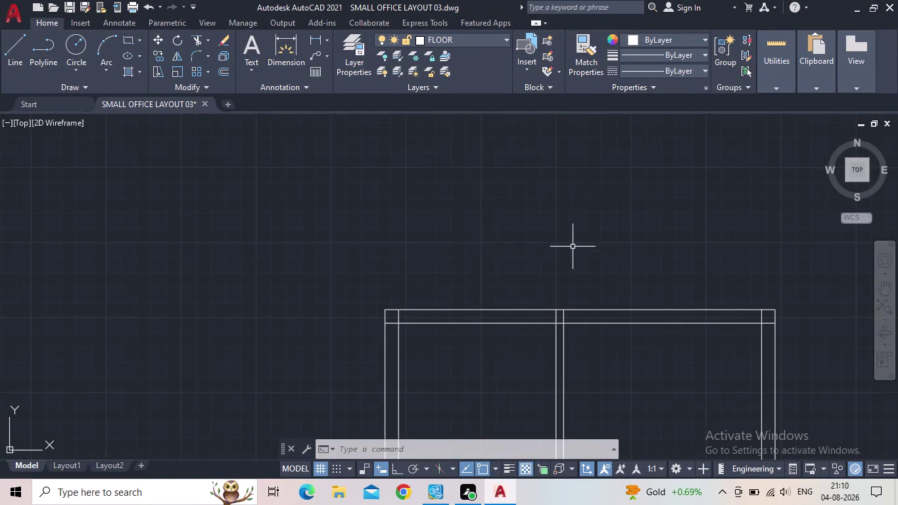
scroll(down, 3)
middle_drag(570, 245, 515, 187)
scroll(down, 3)
scroll(up, 3)
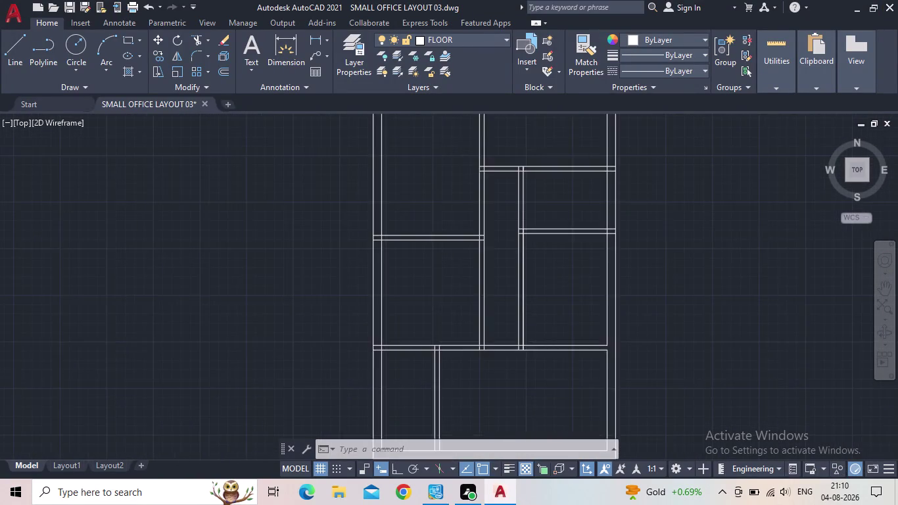
middle_drag(553, 247, 551, 296)
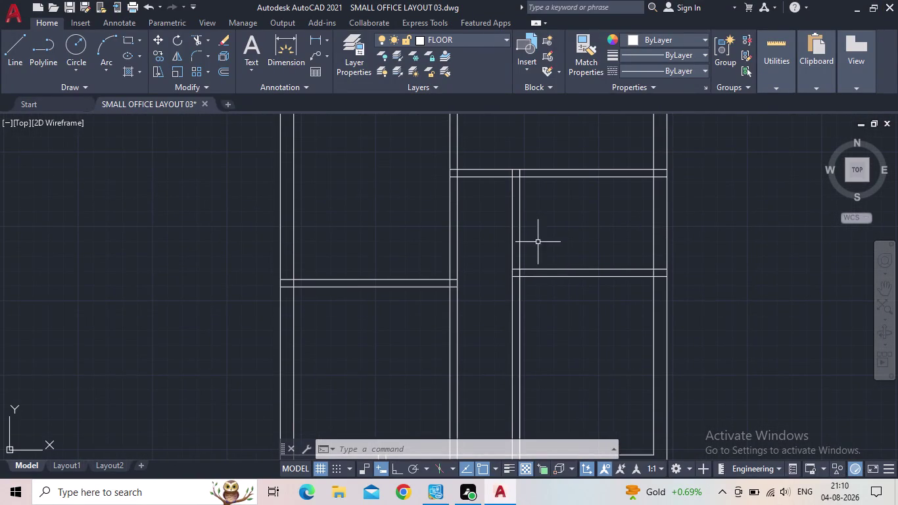
scroll(up, 3)
scroll(down, 3)
scroll(down, 3)
middle_drag(544, 223, 495, 245)
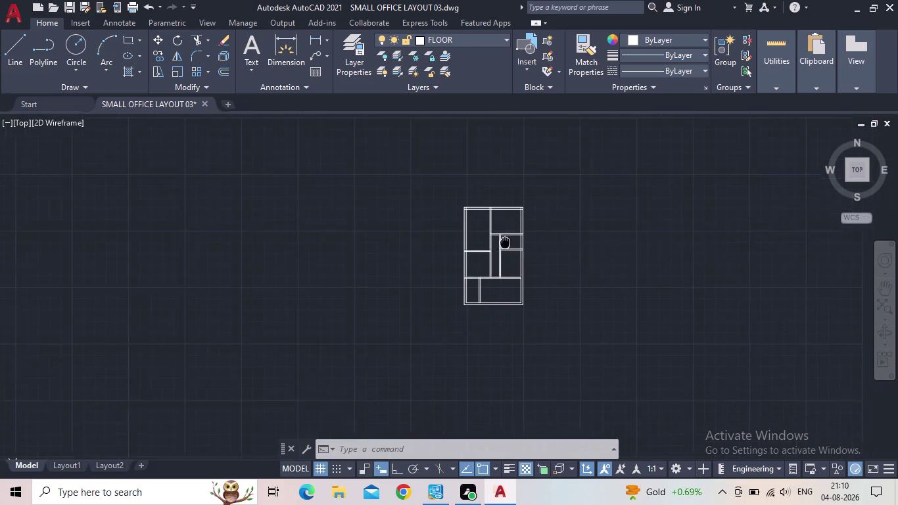
middle_drag(495, 245, 487, 247)
scroll(up, 3)
middle_drag(484, 255, 455, 271)
scroll(up, 3)
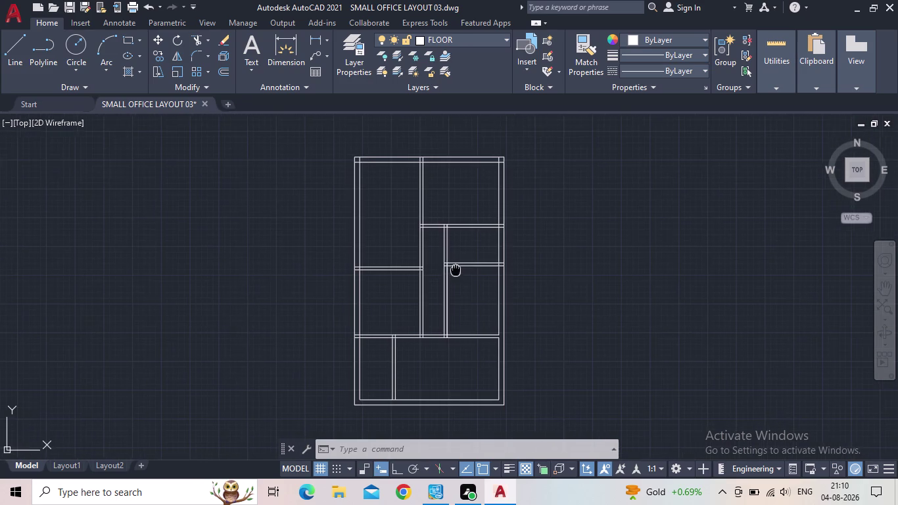
scroll(up, 3)
scroll(down, 3)
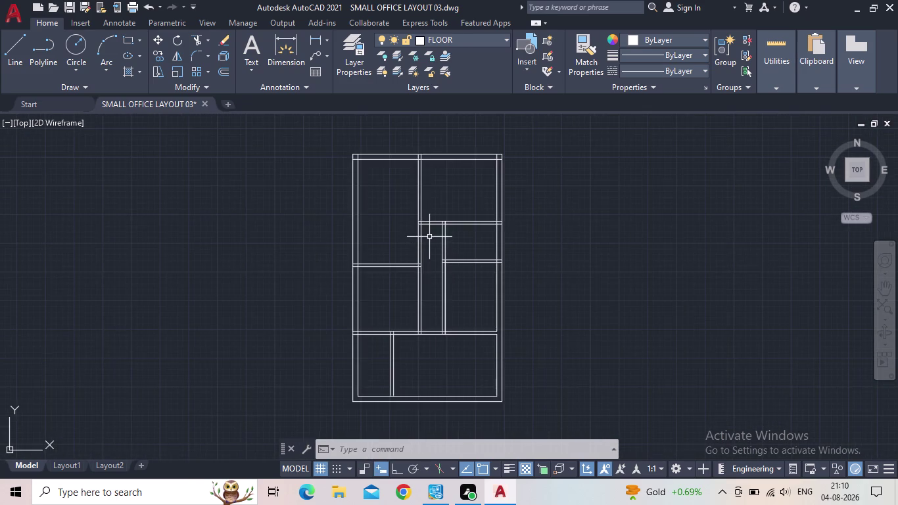
scroll(up, 3)
click(421, 217)
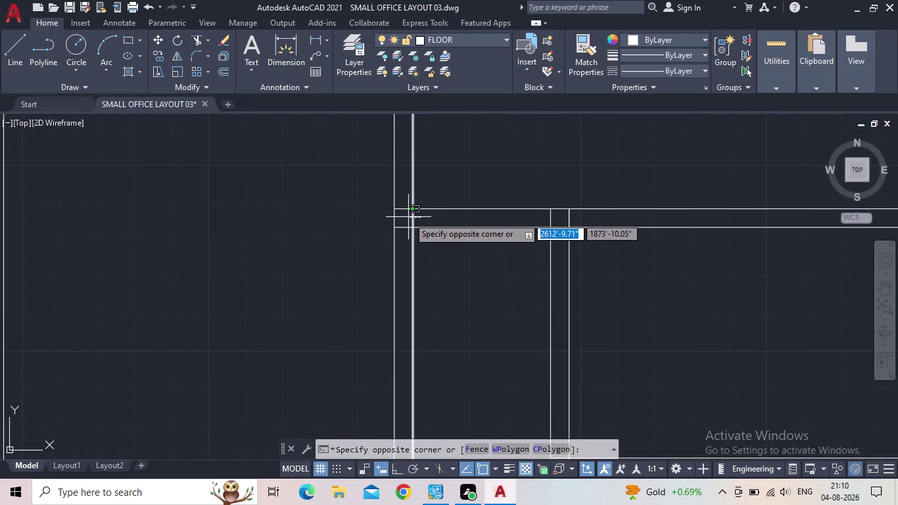
click(424, 216)
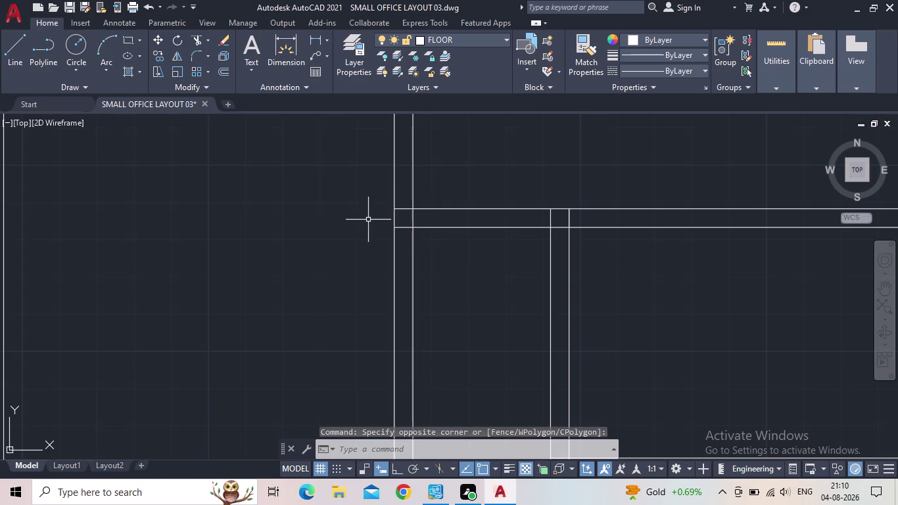
scroll(down, 3)
scroll(up, 3)
click(417, 221)
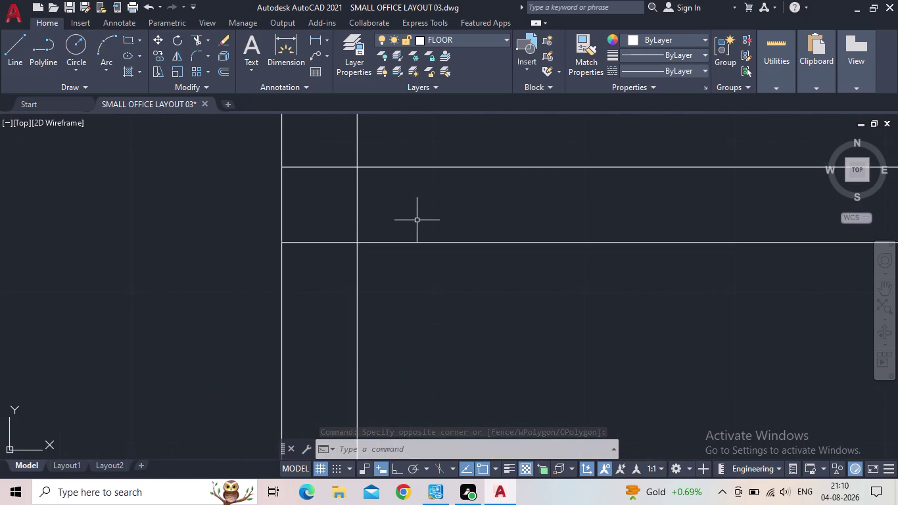
click(455, 223)
scroll(down, 3)
middle_click(458, 222)
scroll(up, 3)
drag(429, 220, 411, 222)
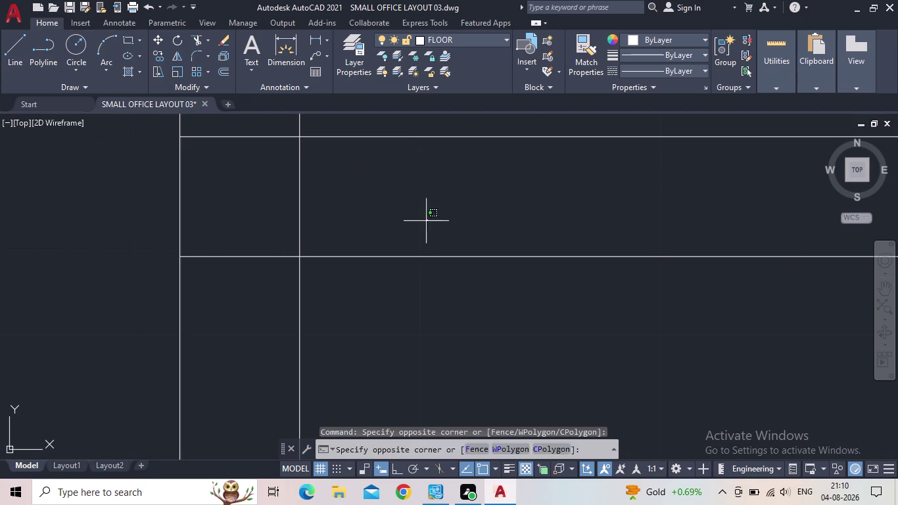
drag(411, 222, 281, 222)
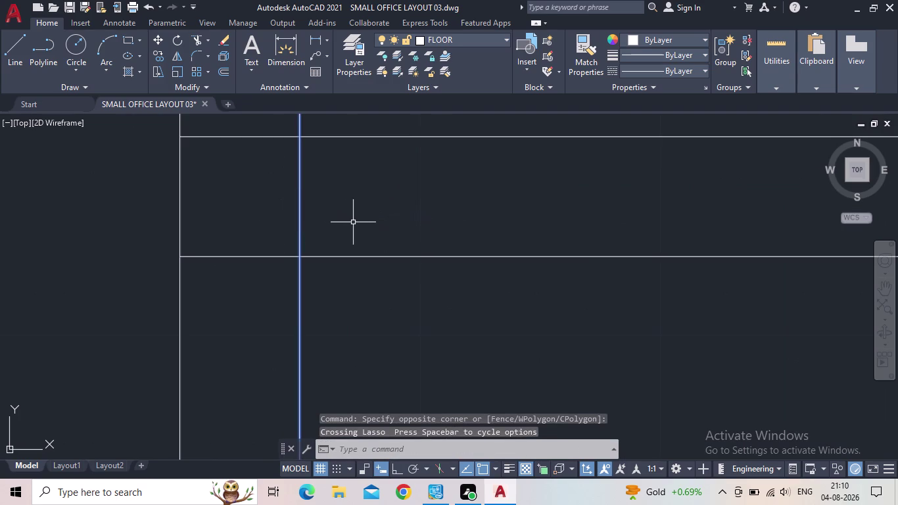
key(Escape)
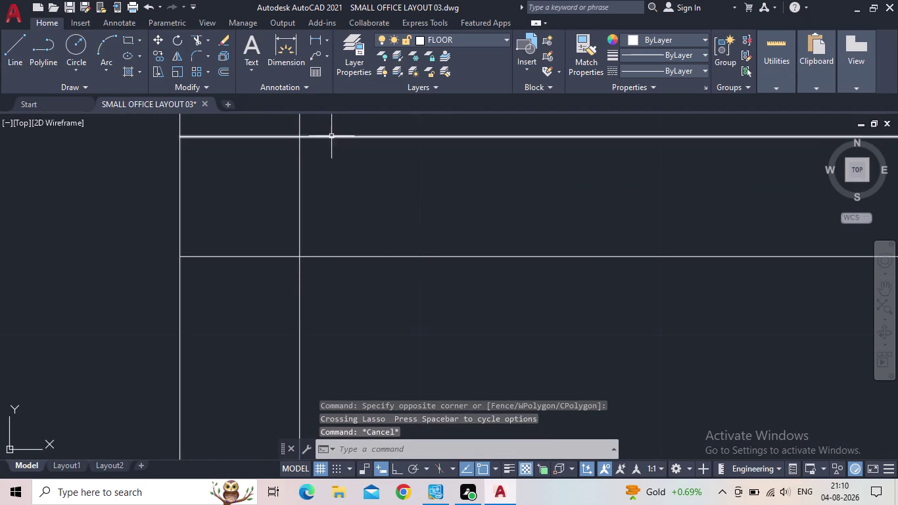
scroll(down, 3)
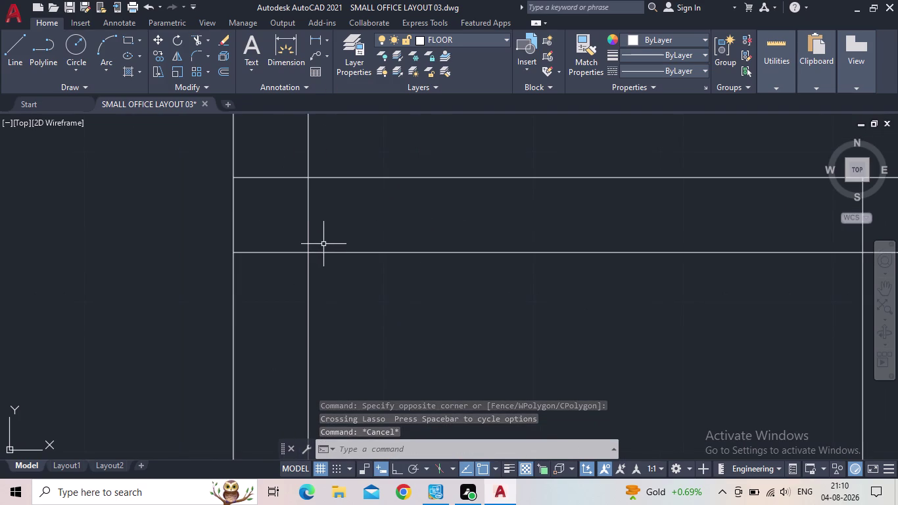